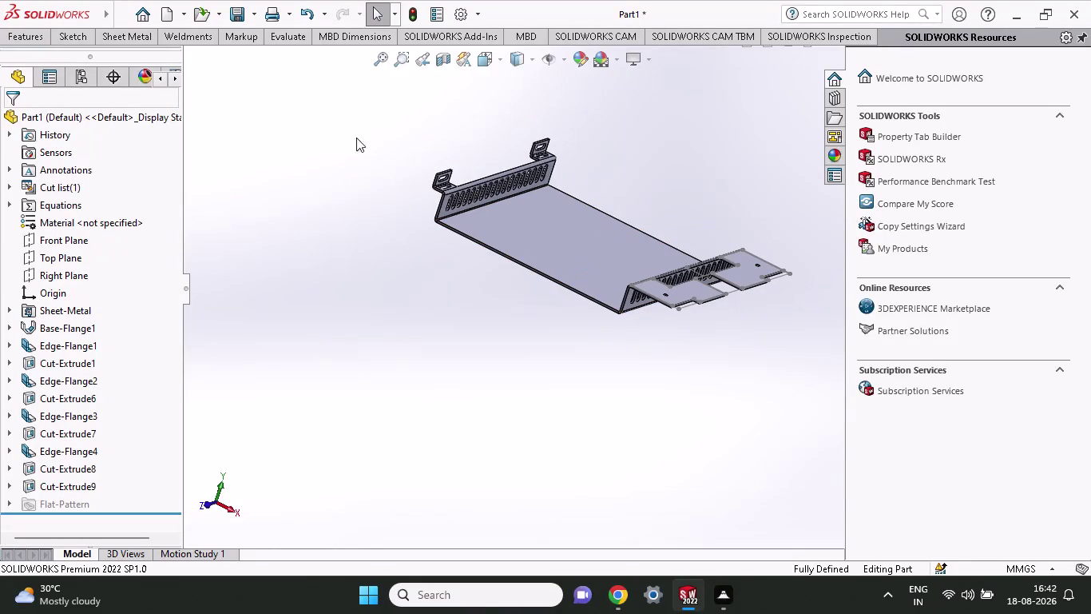
Add a Blind 36 mm edge flange along both long edges of the tray.
click(75, 33)
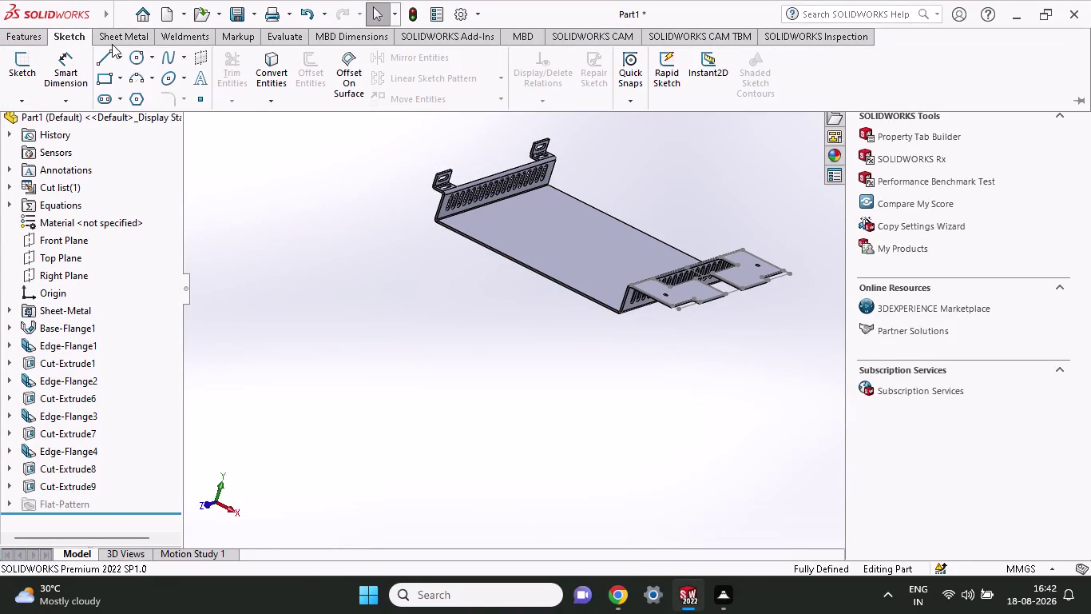
click(115, 38)
click(185, 58)
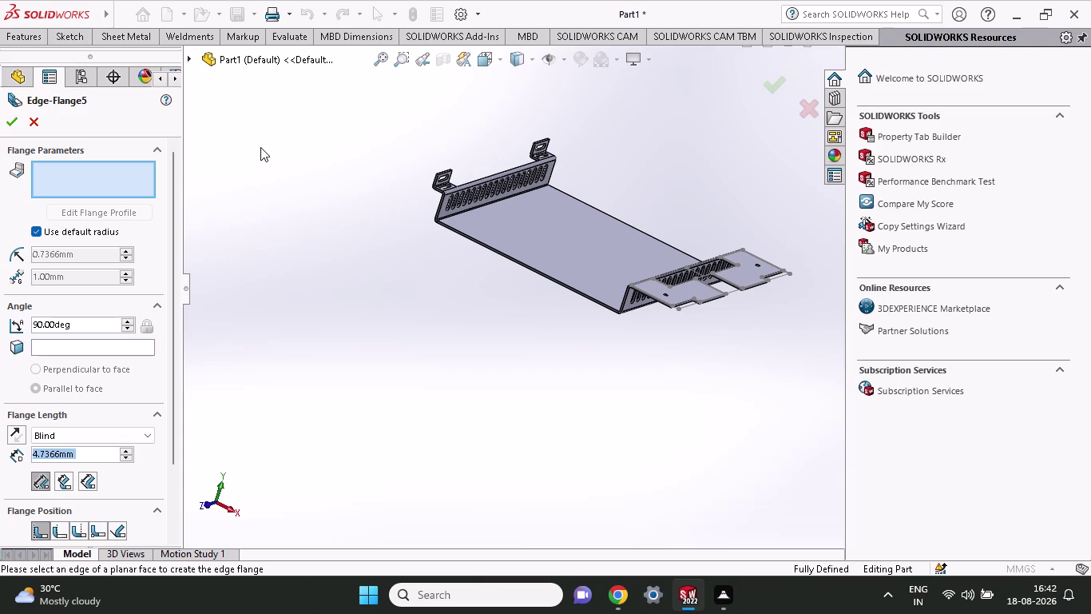
click(528, 265)
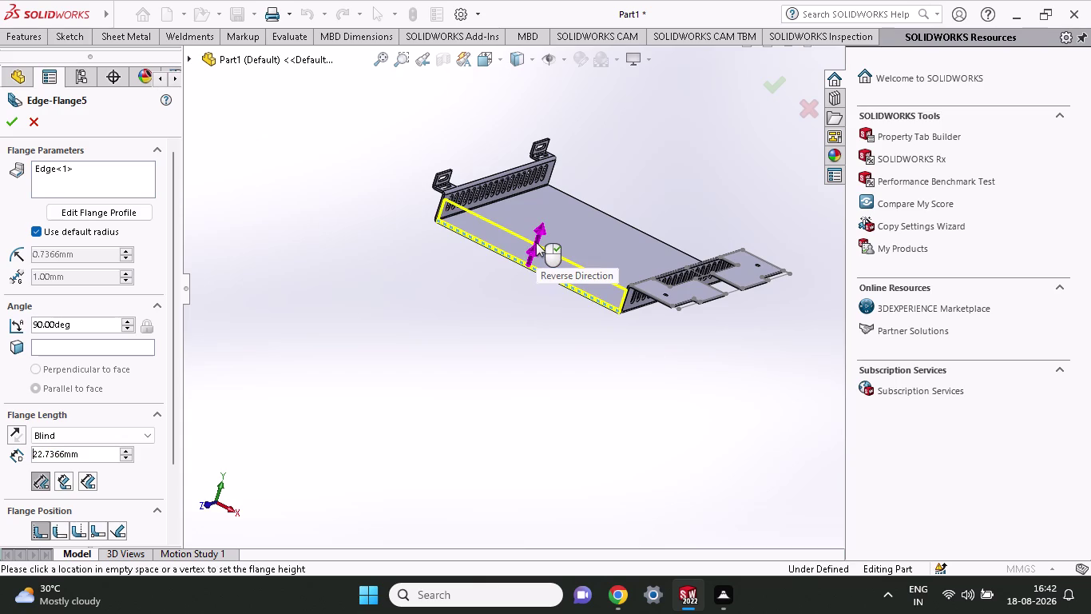
click(536, 242)
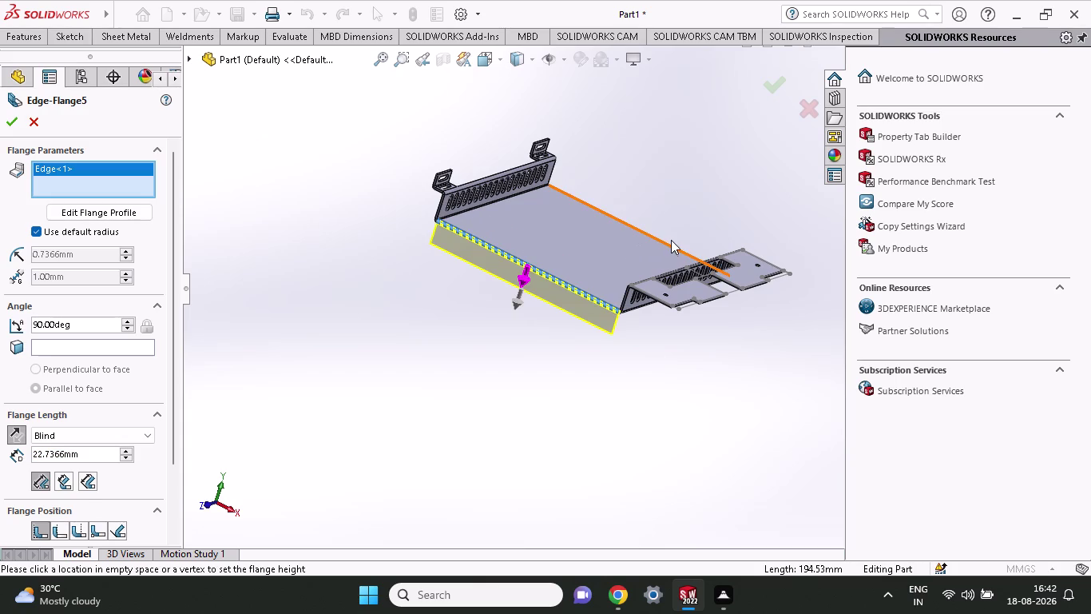
click(670, 243)
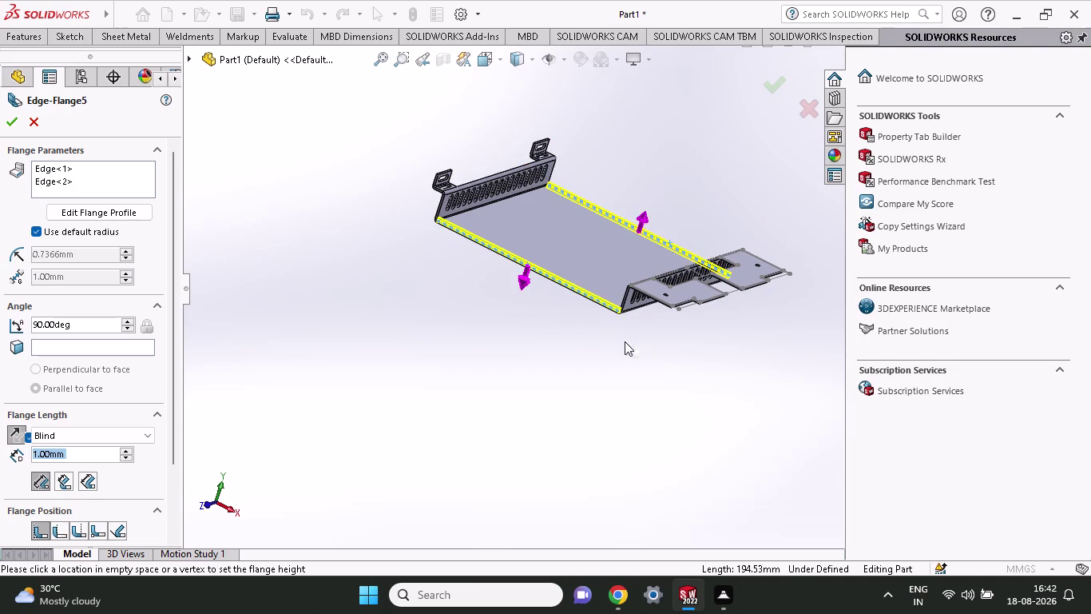
click(634, 259)
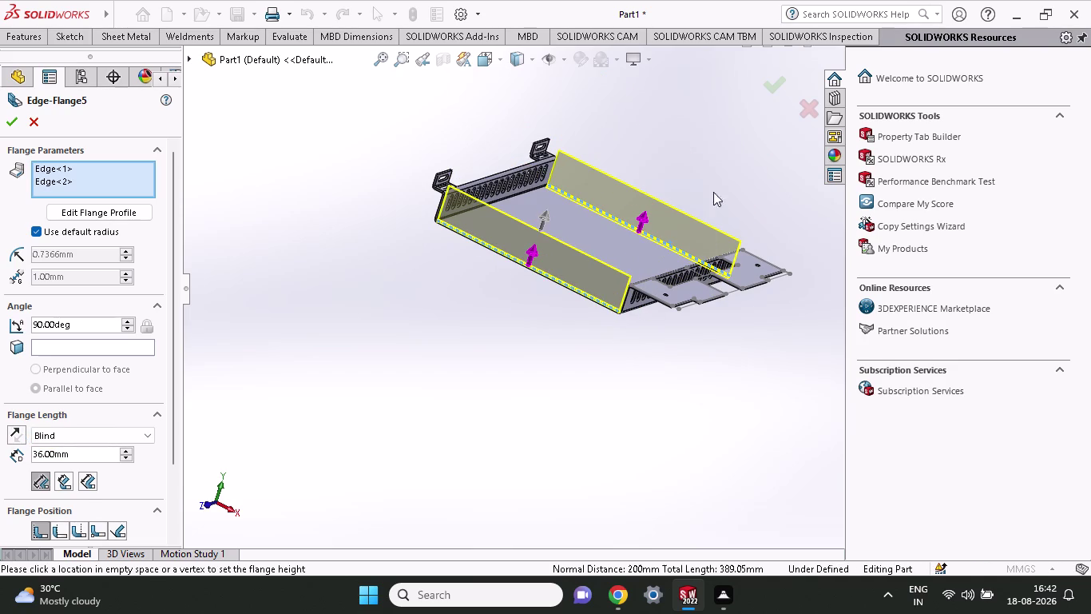
middle_drag(719, 184, 703, 188)
middle_drag(710, 187, 673, 199)
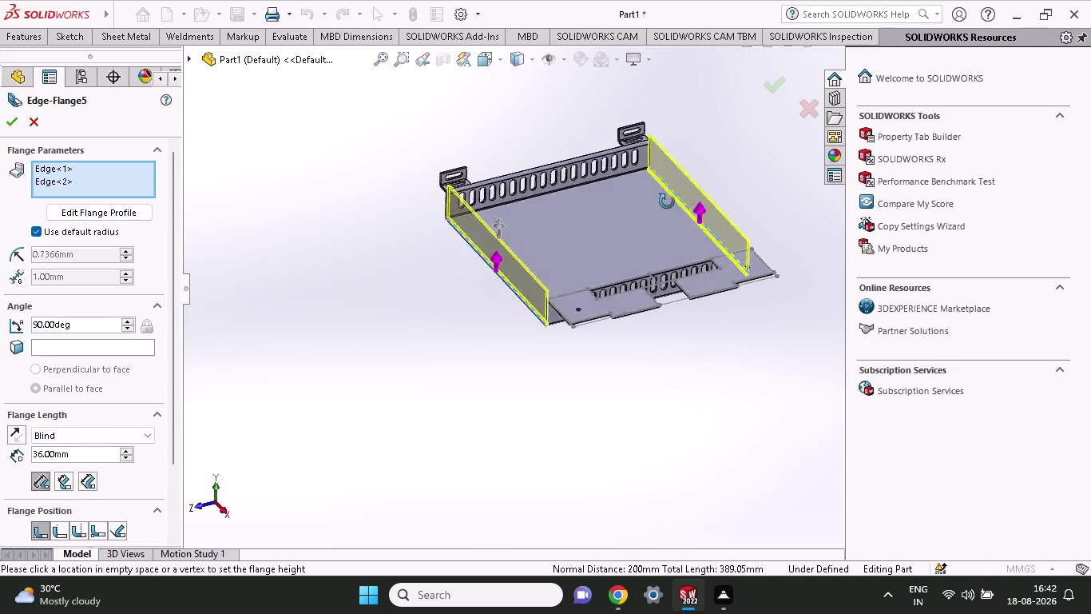
middle_drag(673, 199, 631, 189)
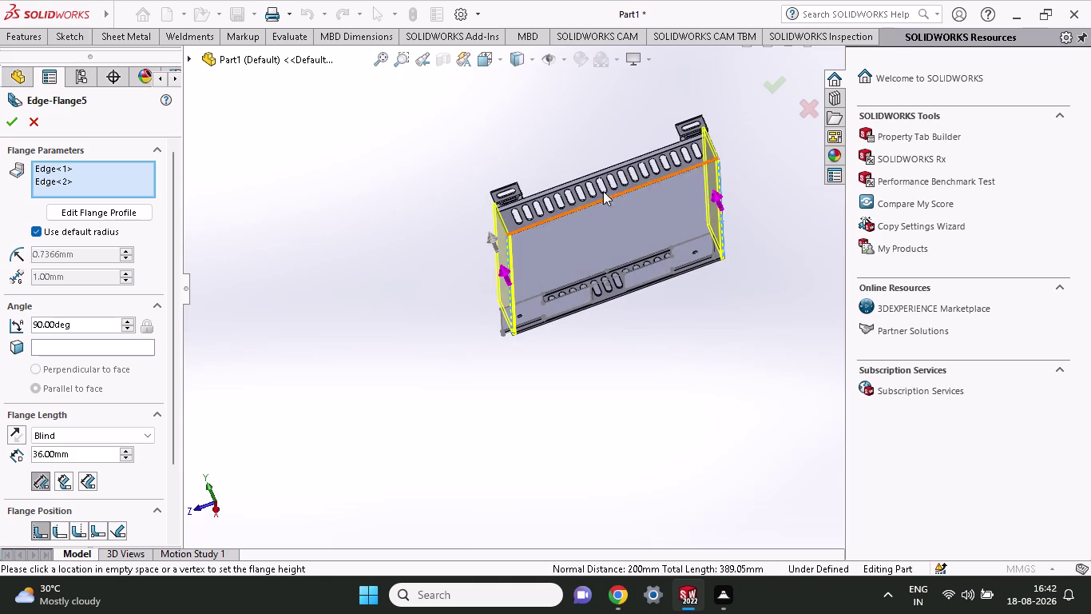
click(4, 122)
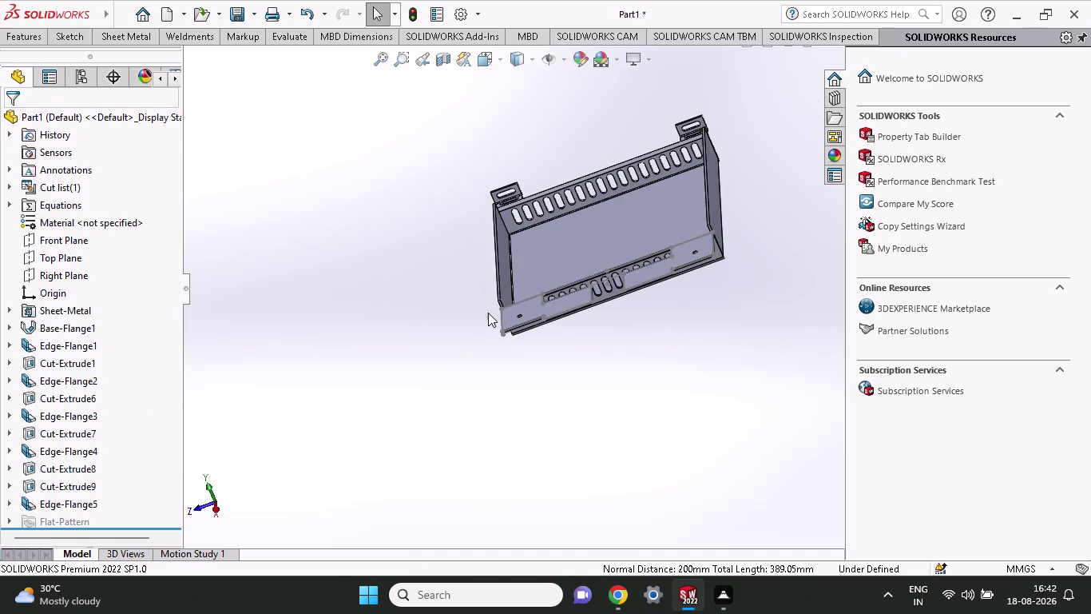
Orbit to a new 36 mm side flange and start a sketch on its face.
middle_drag(491, 340, 369, 377)
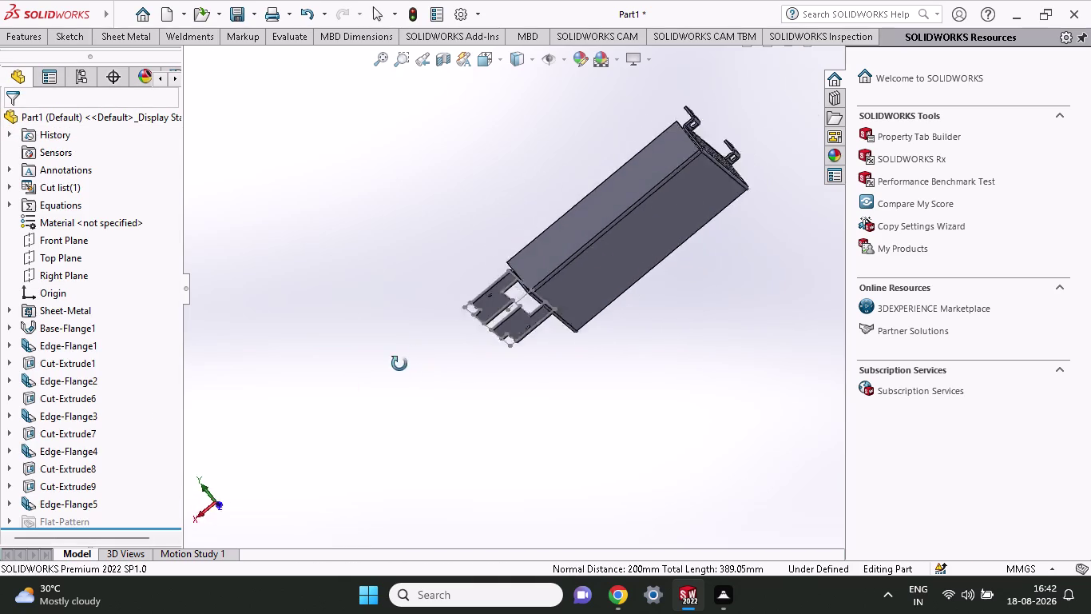
middle_drag(368, 377, 556, 298)
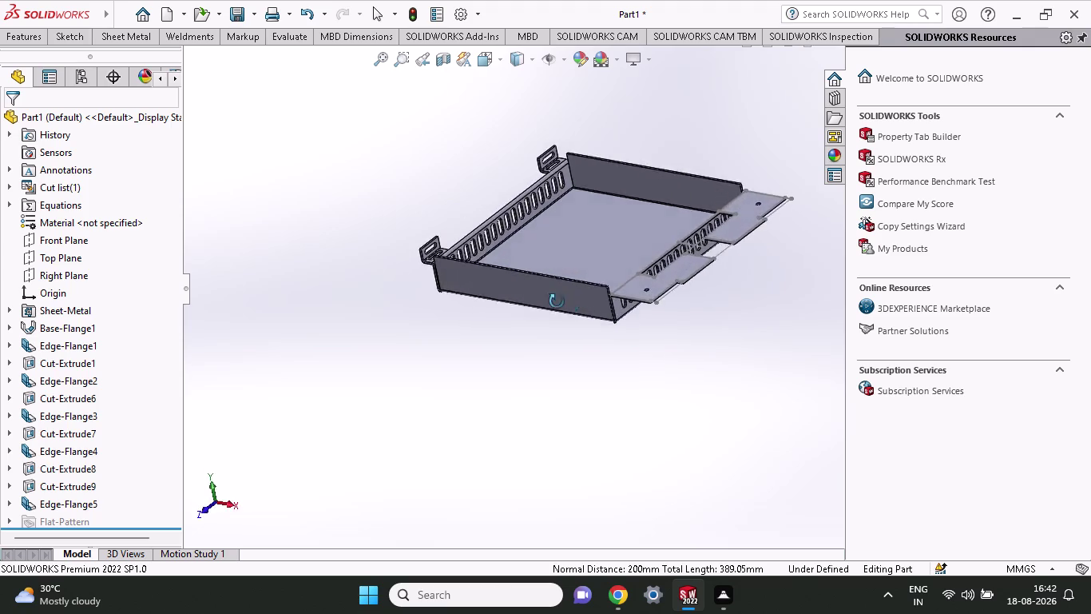
middle_drag(557, 298, 527, 368)
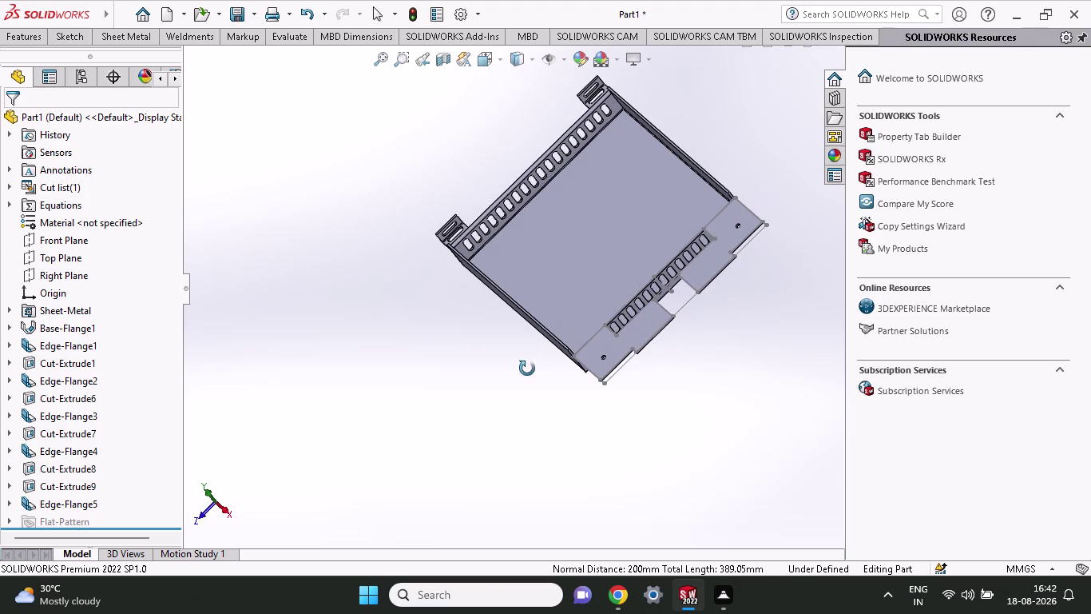
middle_drag(528, 369, 432, 385)
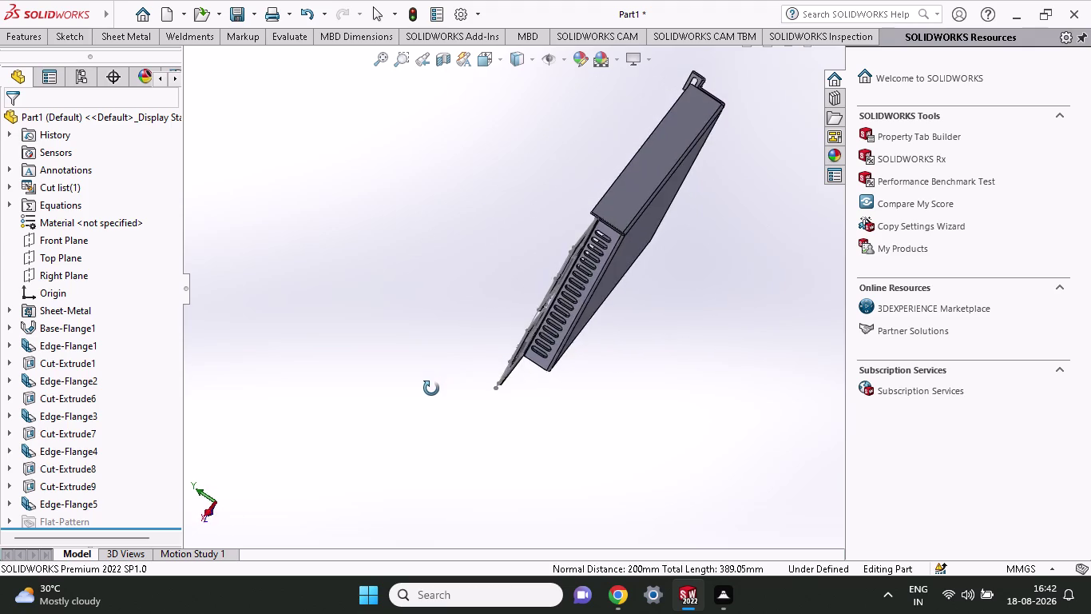
middle_drag(433, 385, 445, 428)
click(565, 270)
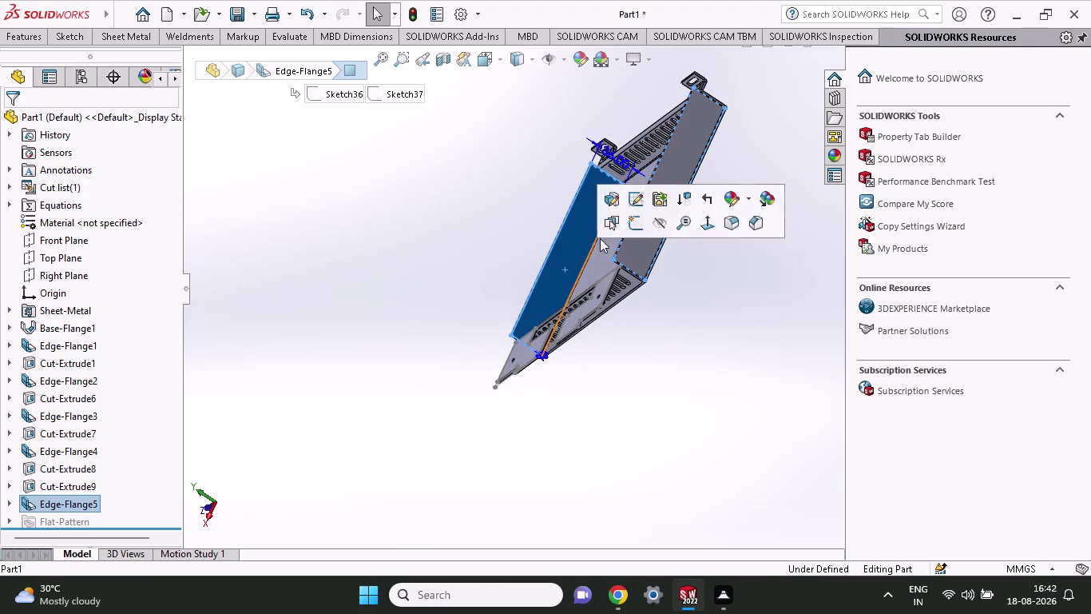
click(635, 224)
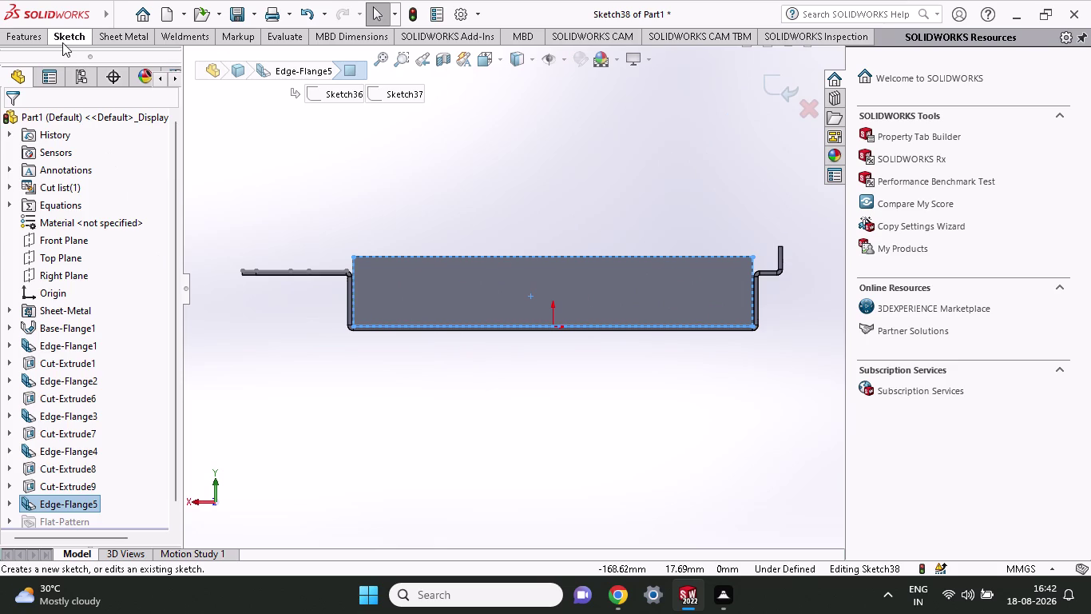
Draw a rectangle at the top-left corner of the flange face.
click(66, 41)
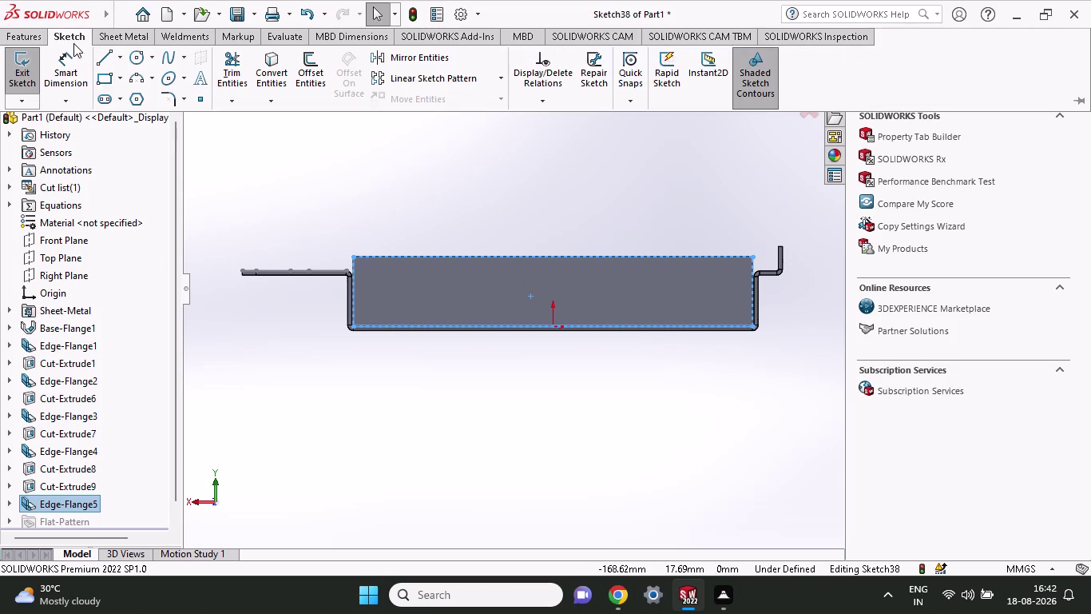
click(105, 74)
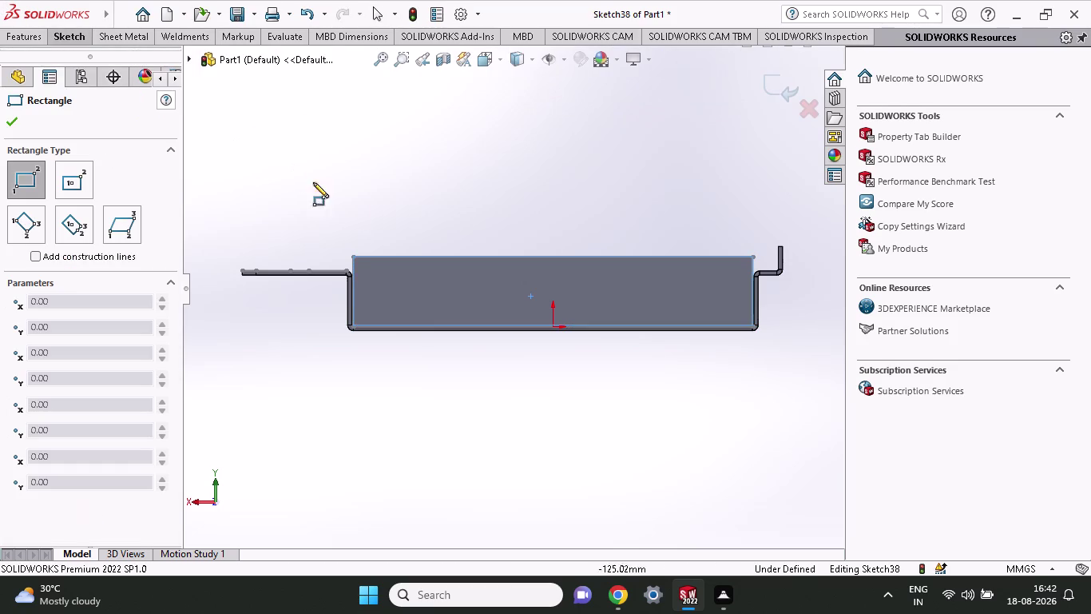
click(357, 257)
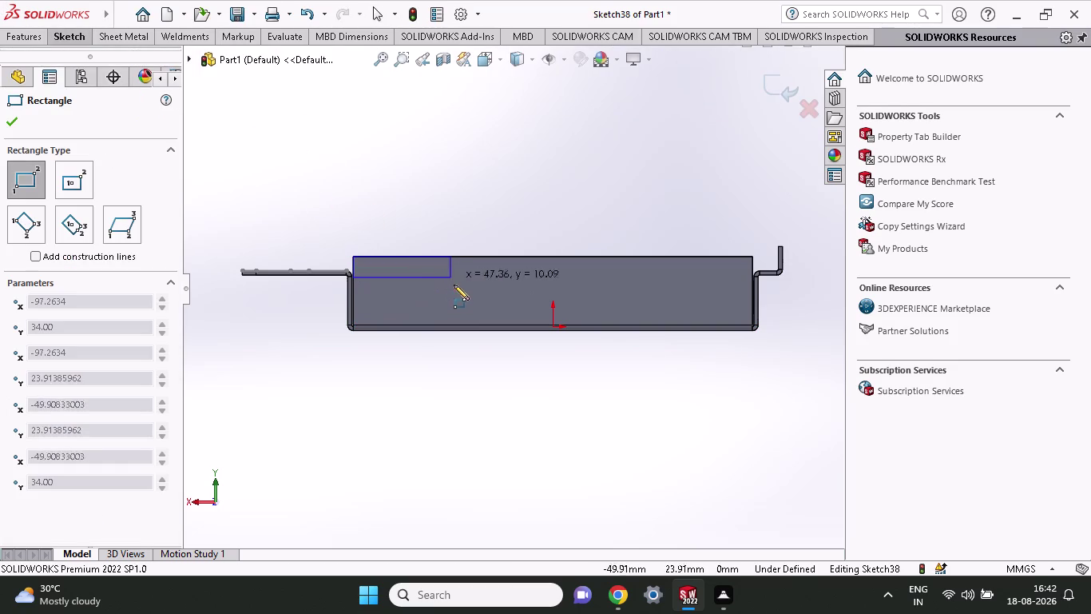
click(465, 296)
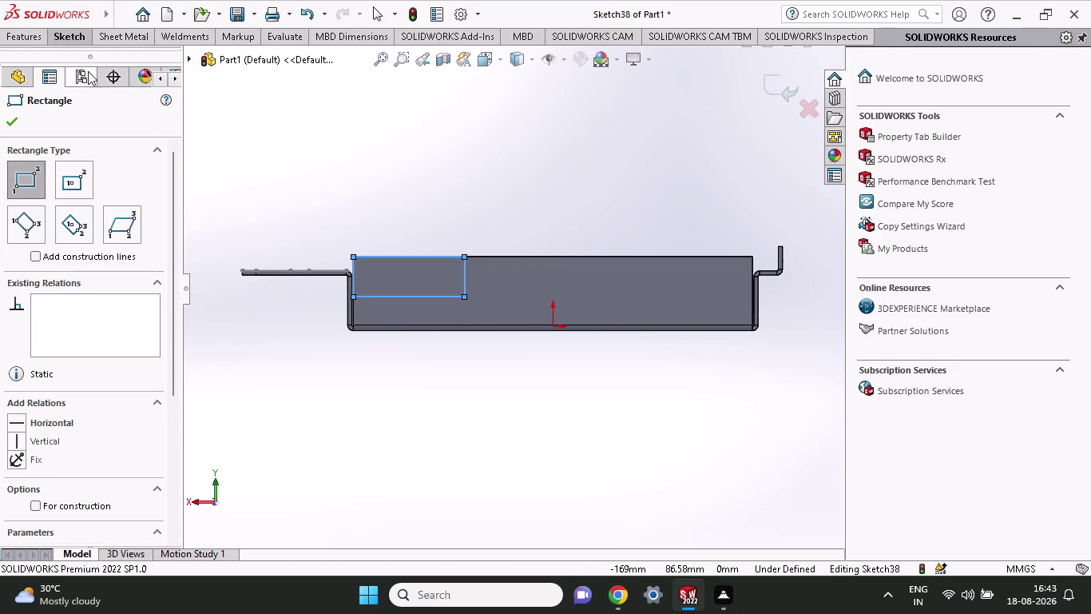
Dimension the rectangle to 30 mm wide and 14.56 mm tall.
click(78, 42)
click(71, 72)
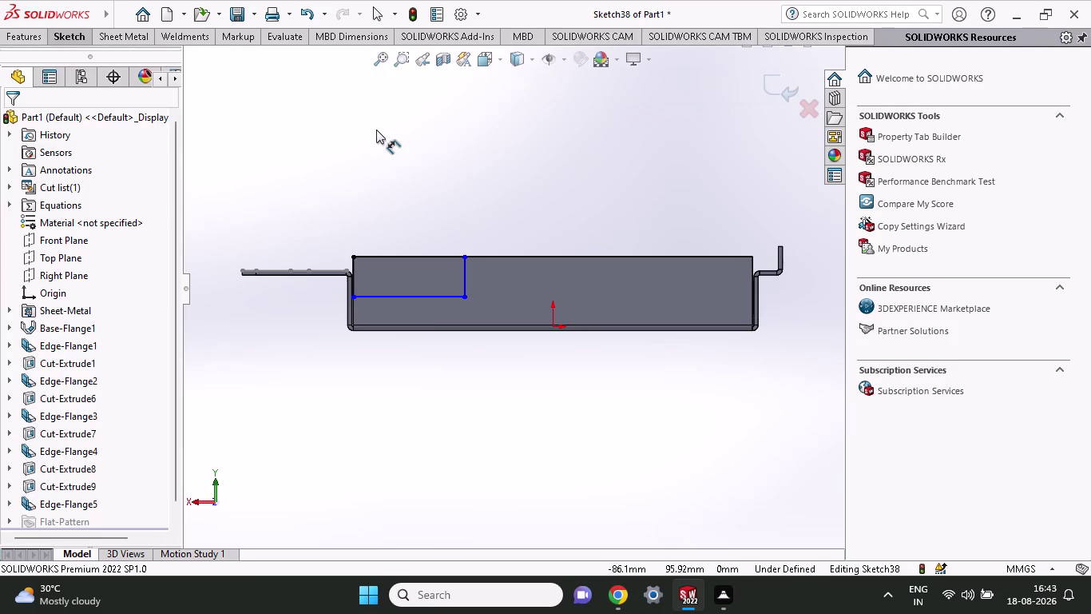
click(407, 256)
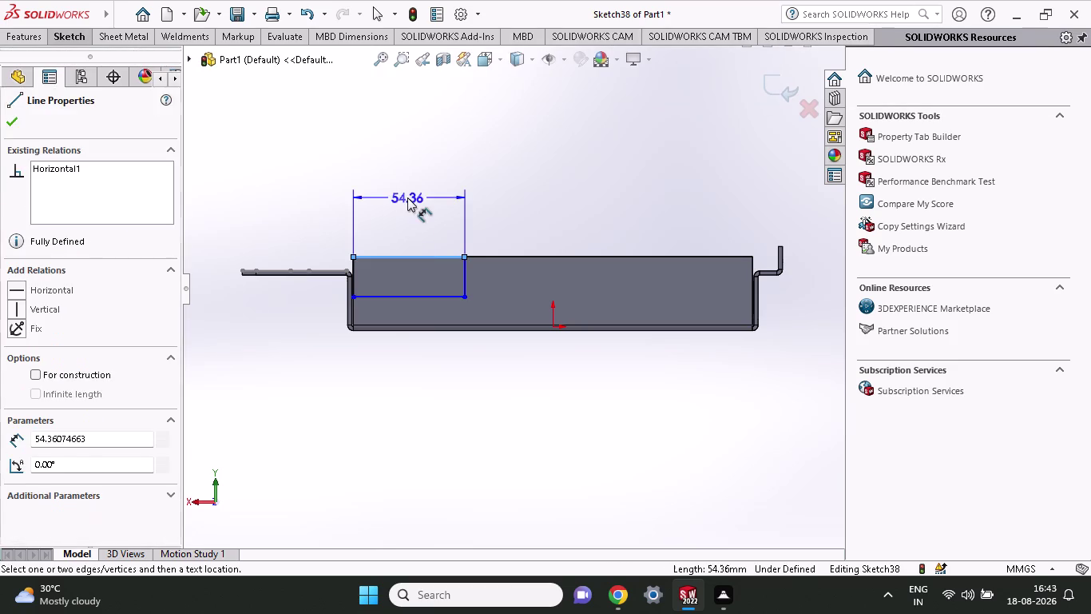
click(407, 198)
text(30)
key(Return)
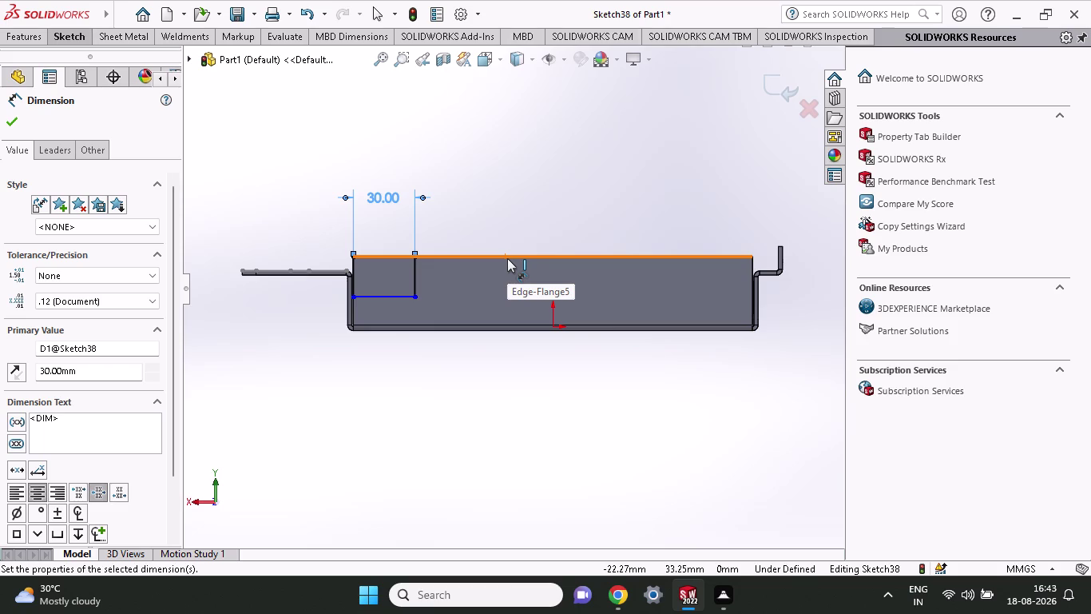
click(418, 274)
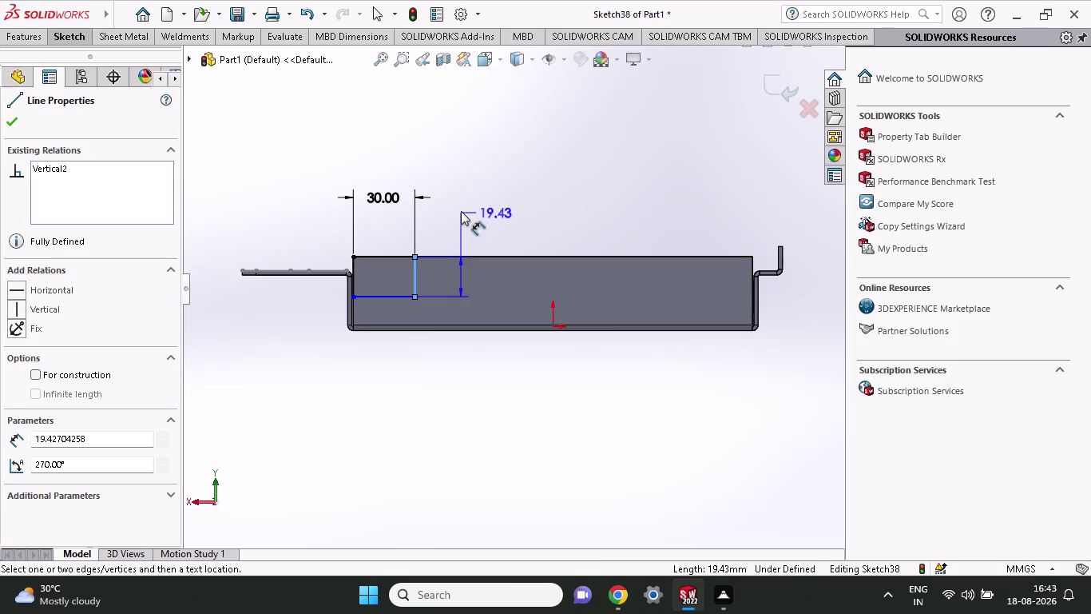
click(317, 224)
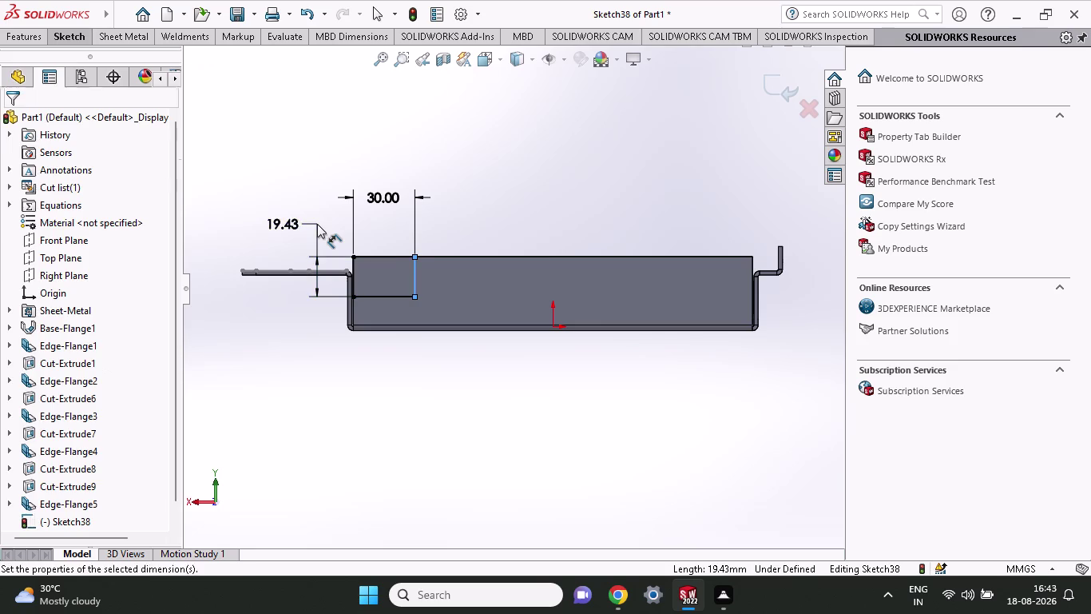
text(14.56)
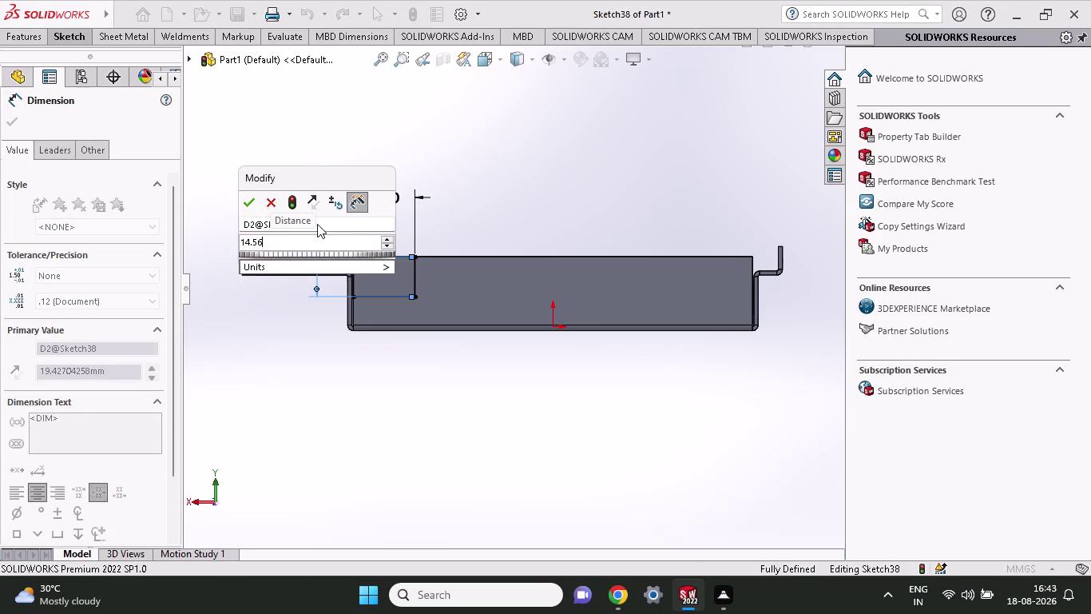
key(Return)
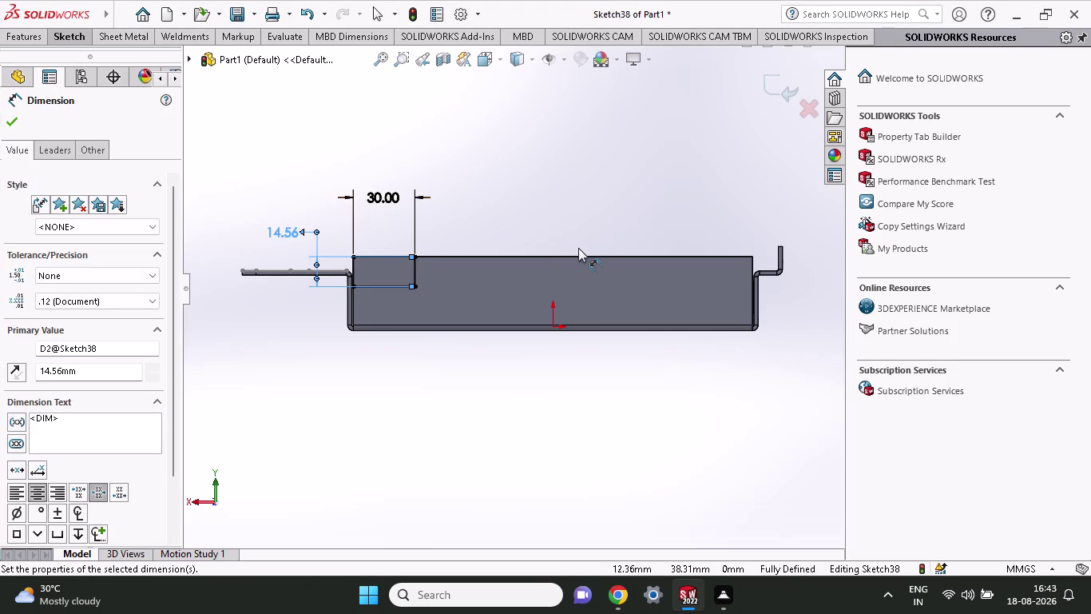
click(73, 35)
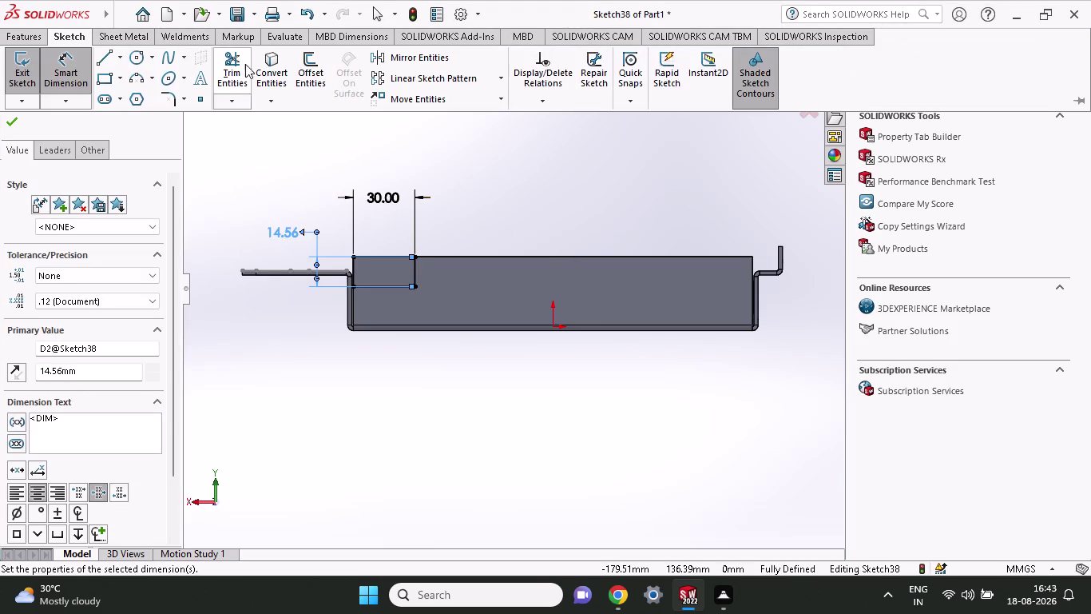
Start mirroring about the tray's bottom edge, then abandon the Mirror command.
click(428, 60)
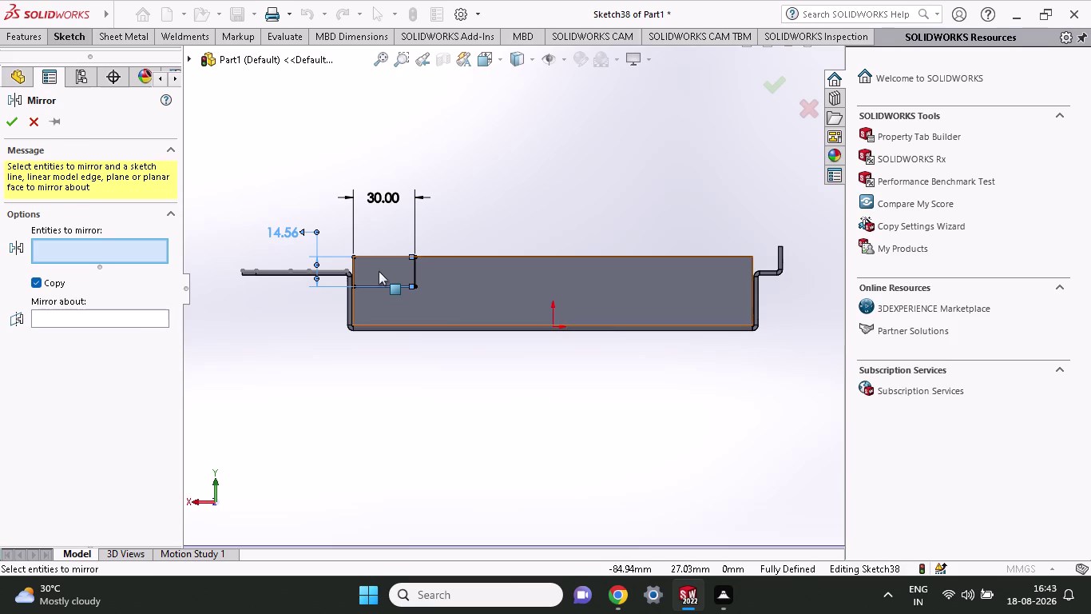
click(120, 318)
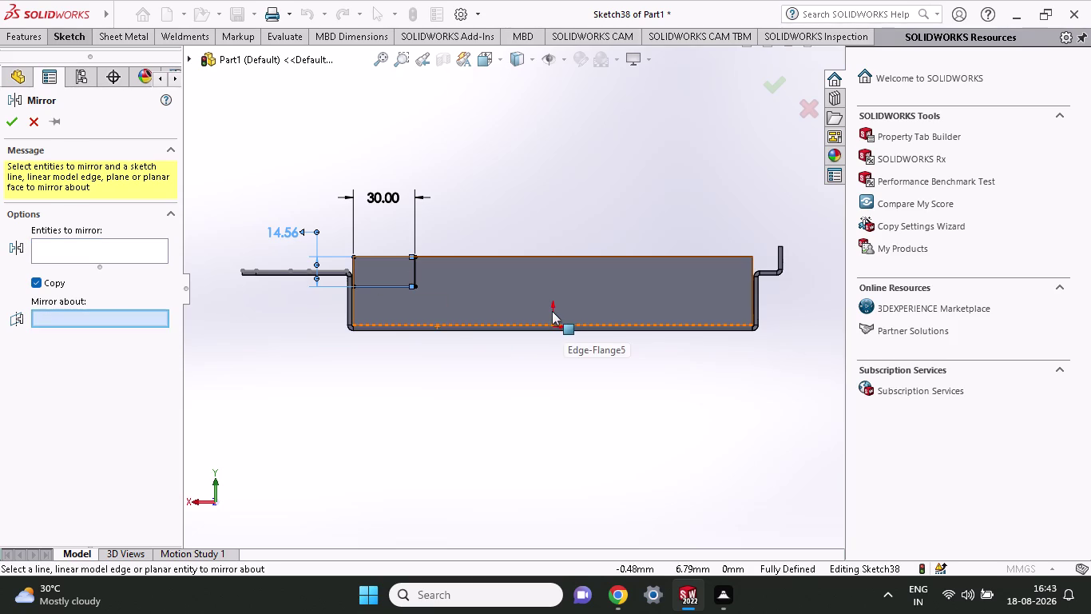
click(552, 311)
click(552, 311)
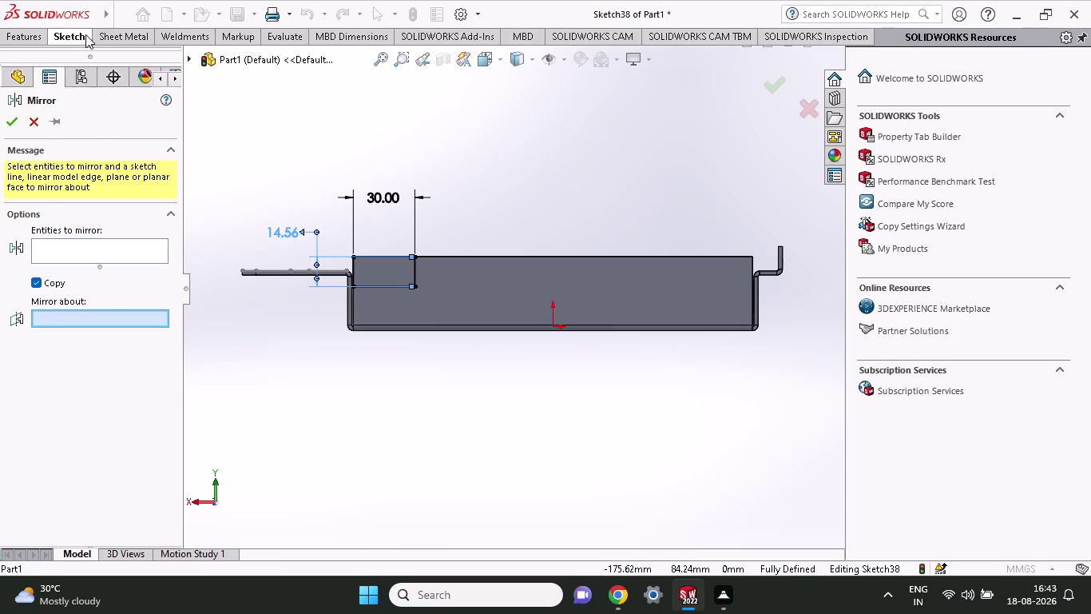
click(85, 34)
click(31, 126)
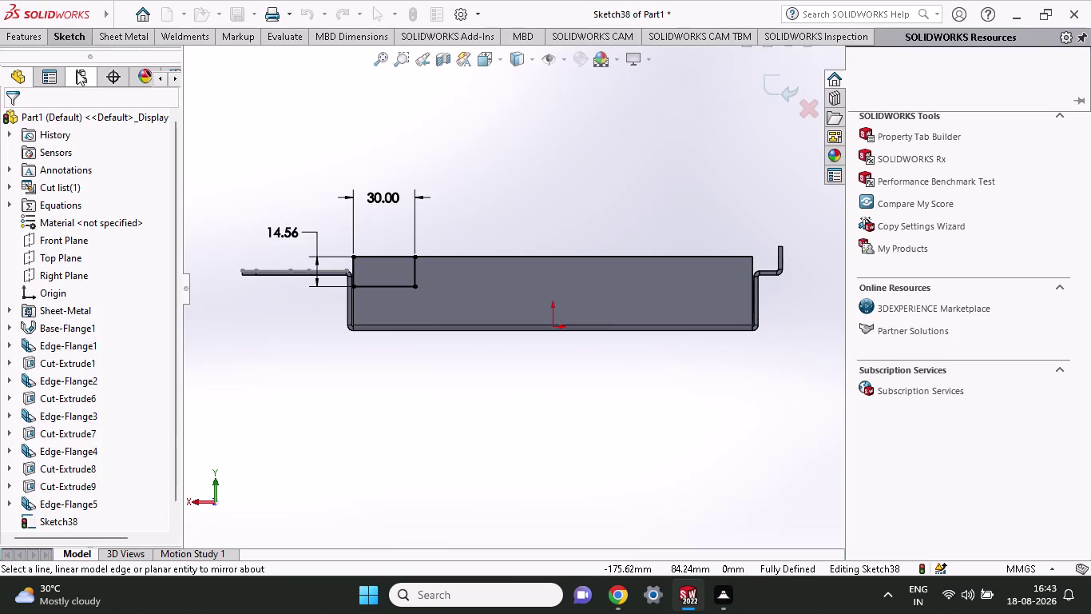
Begin a centerline at the origin, then undo the unfinished line.
click(91, 39)
click(126, 62)
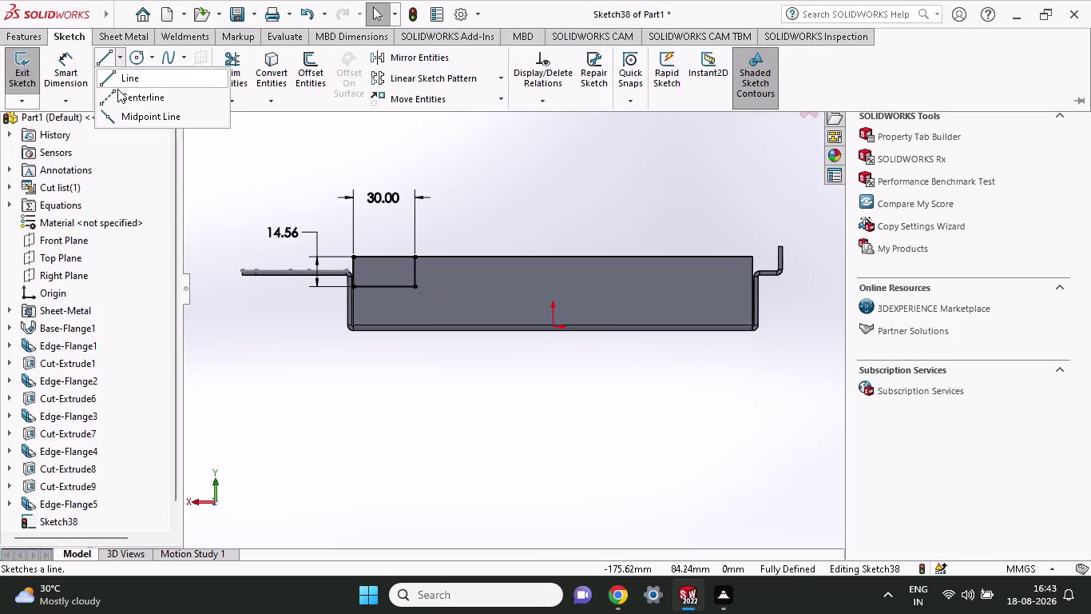
click(117, 92)
click(555, 324)
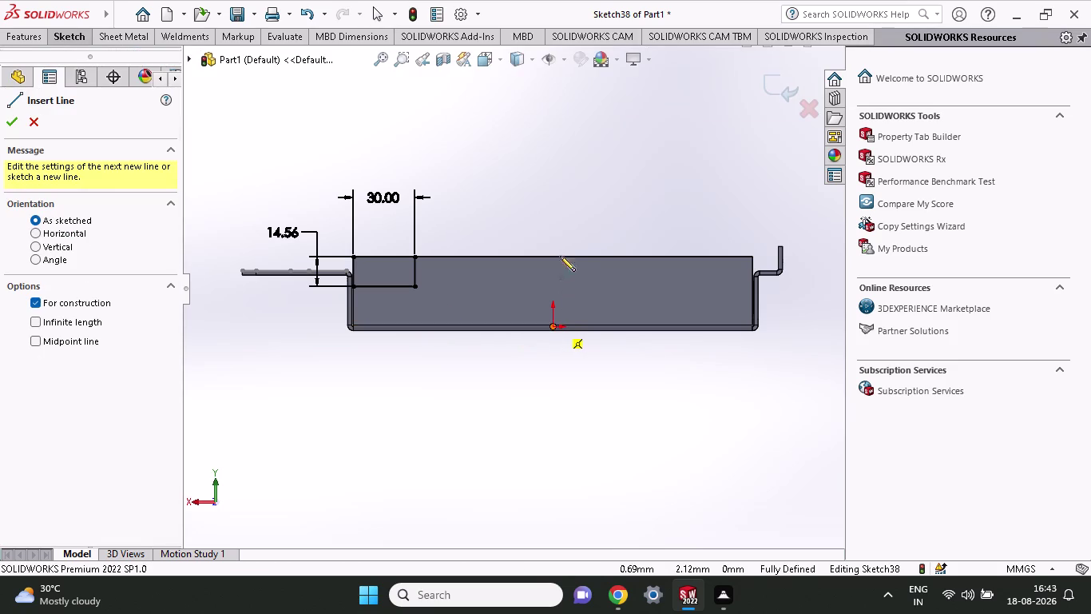
click(548, 208)
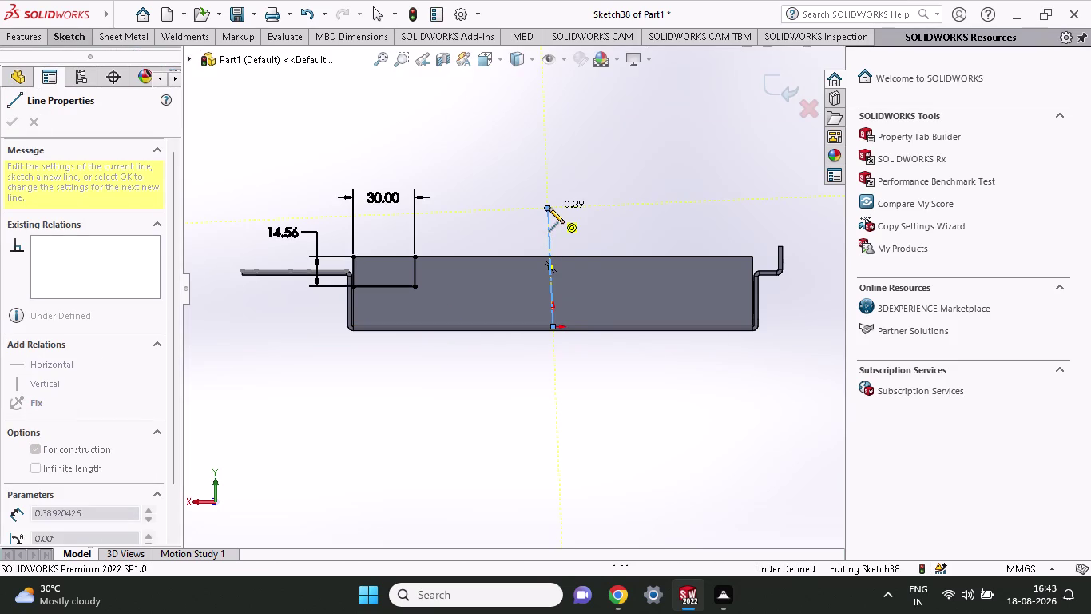
key(ctrl+z)
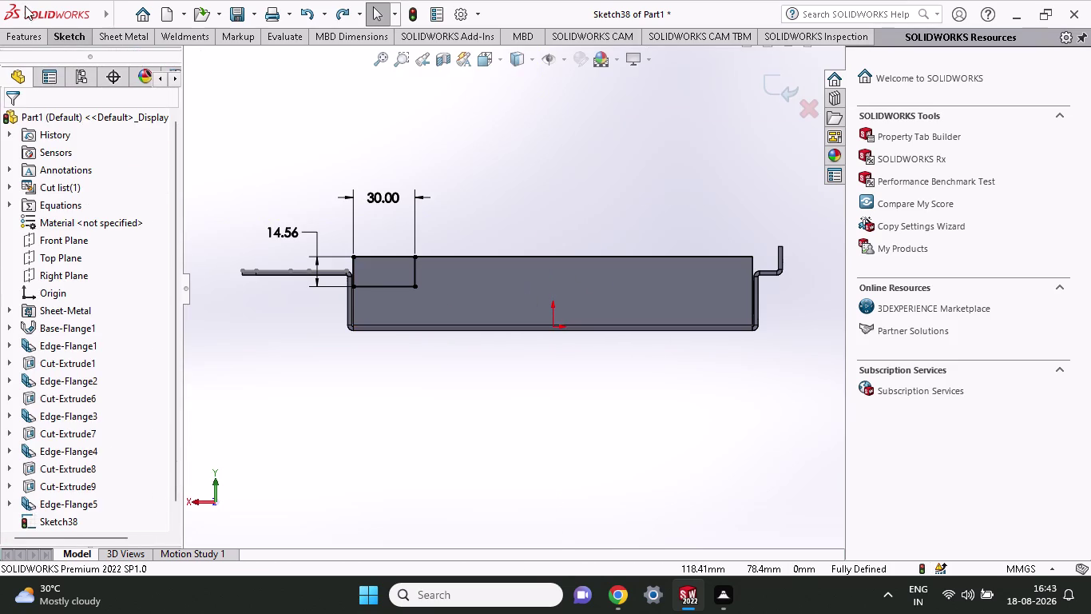
Draw a vertical centerline from the origin to above the tray.
click(65, 39)
click(119, 60)
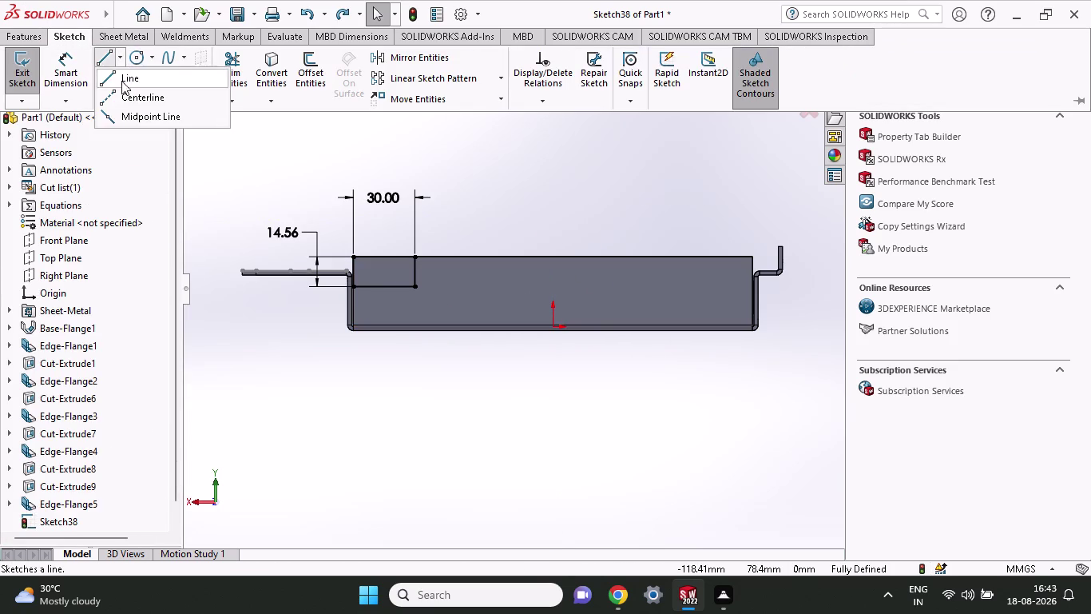
click(123, 91)
click(555, 323)
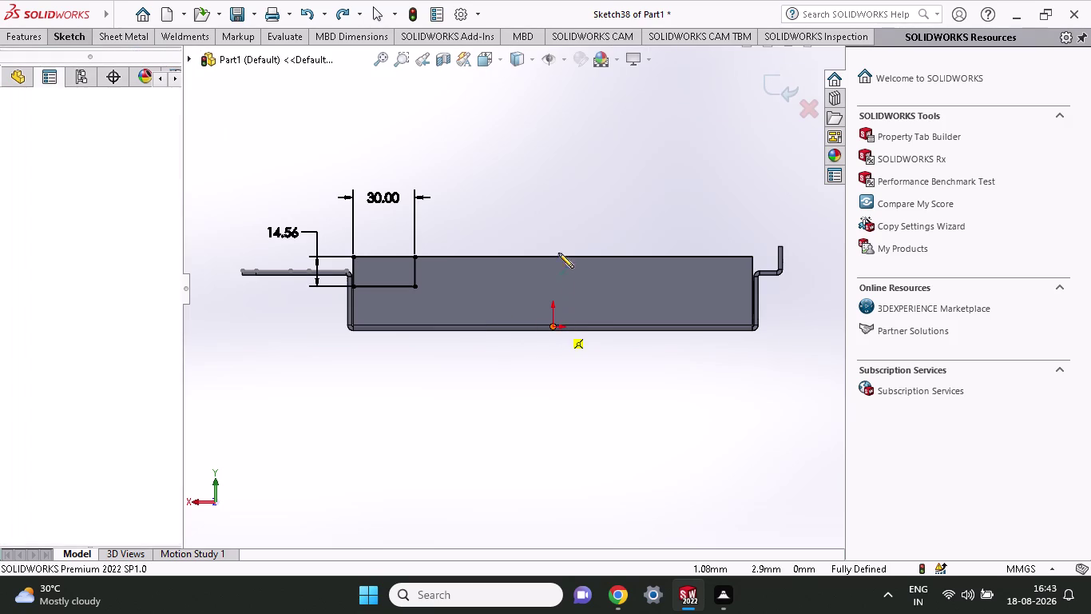
click(553, 197)
right_click(608, 191)
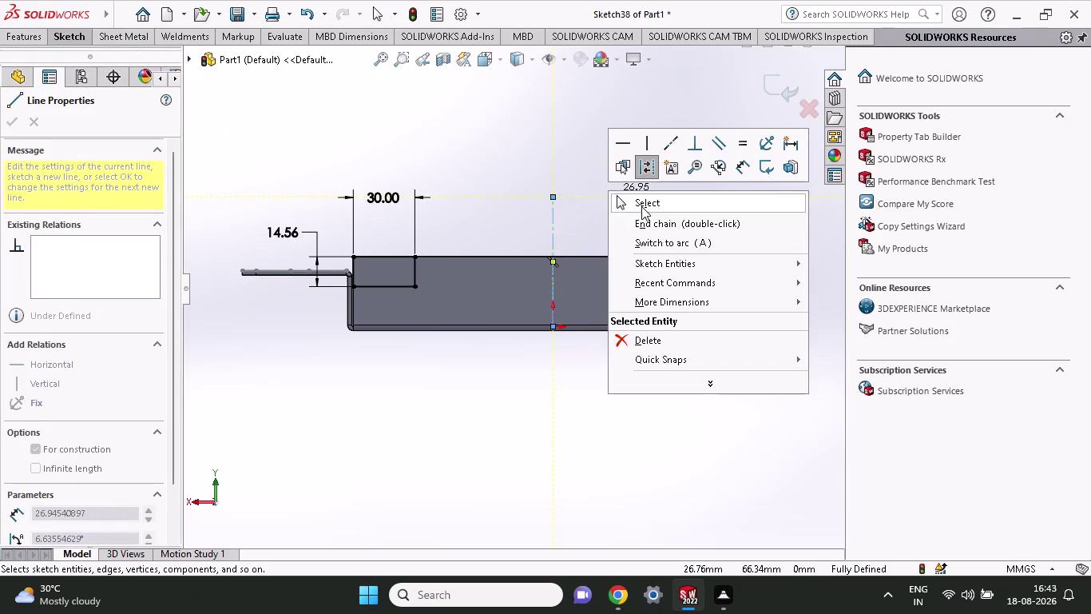
click(641, 206)
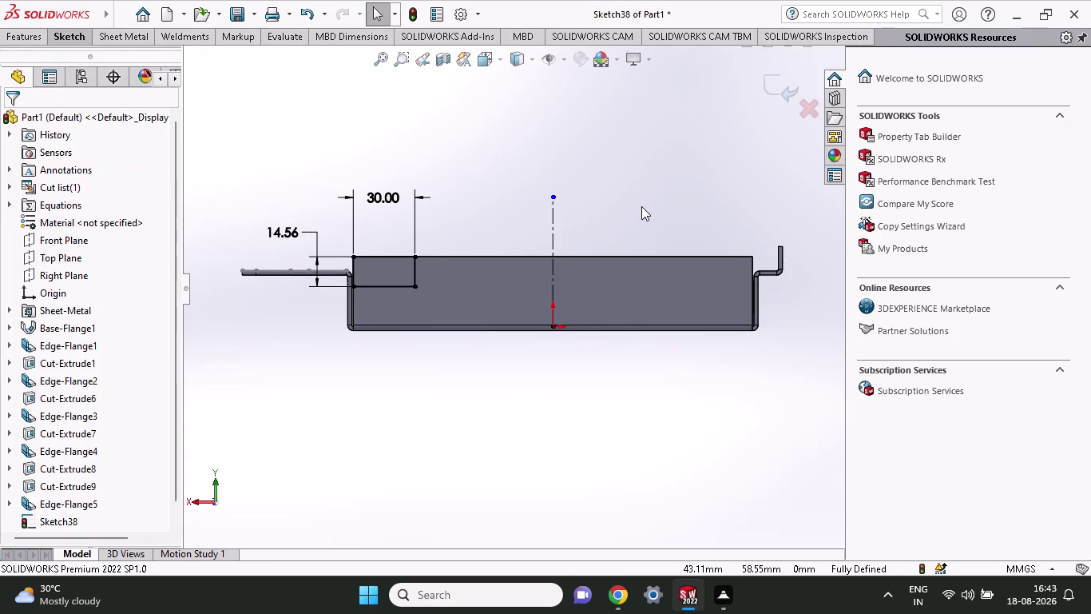